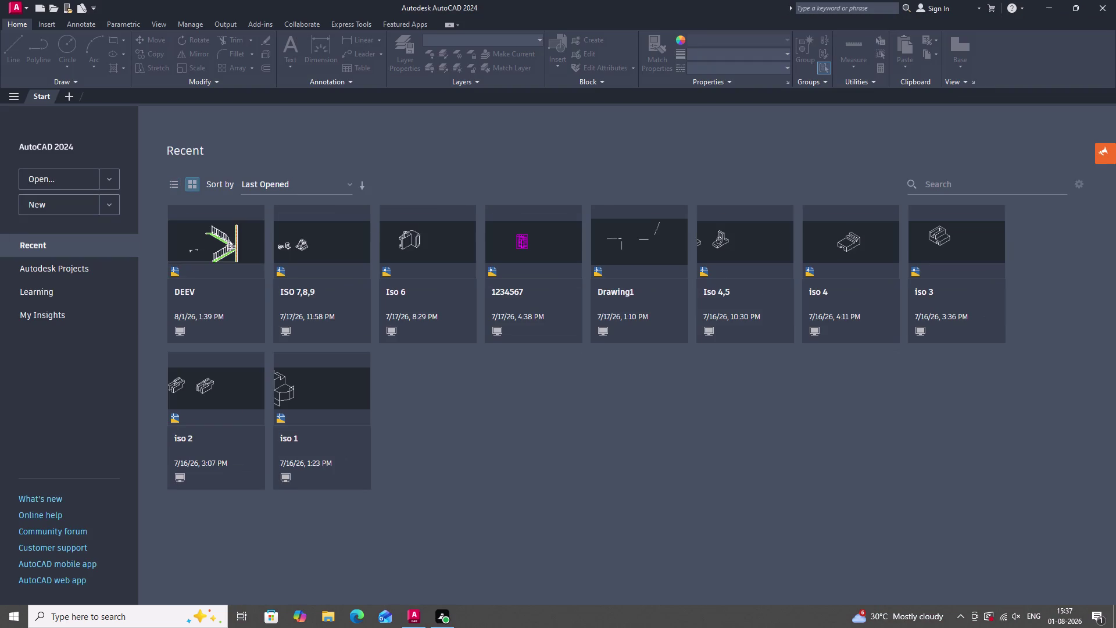
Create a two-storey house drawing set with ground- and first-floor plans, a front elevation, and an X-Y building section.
Open the recent drawing 1234567 from the Start tab.
click(527, 254)
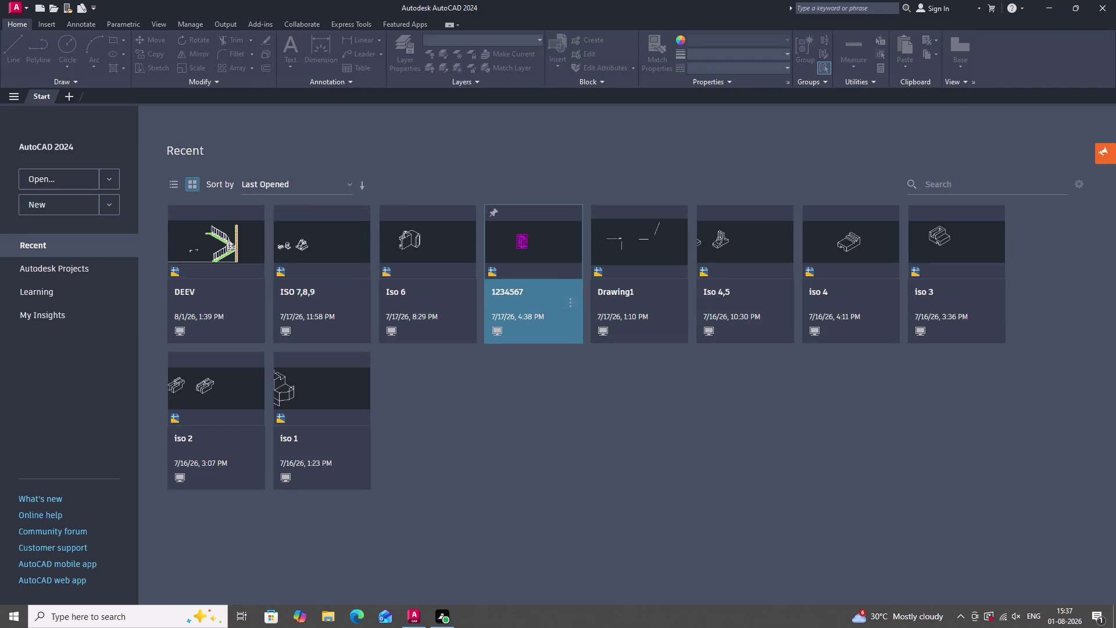
double_click(527, 254)
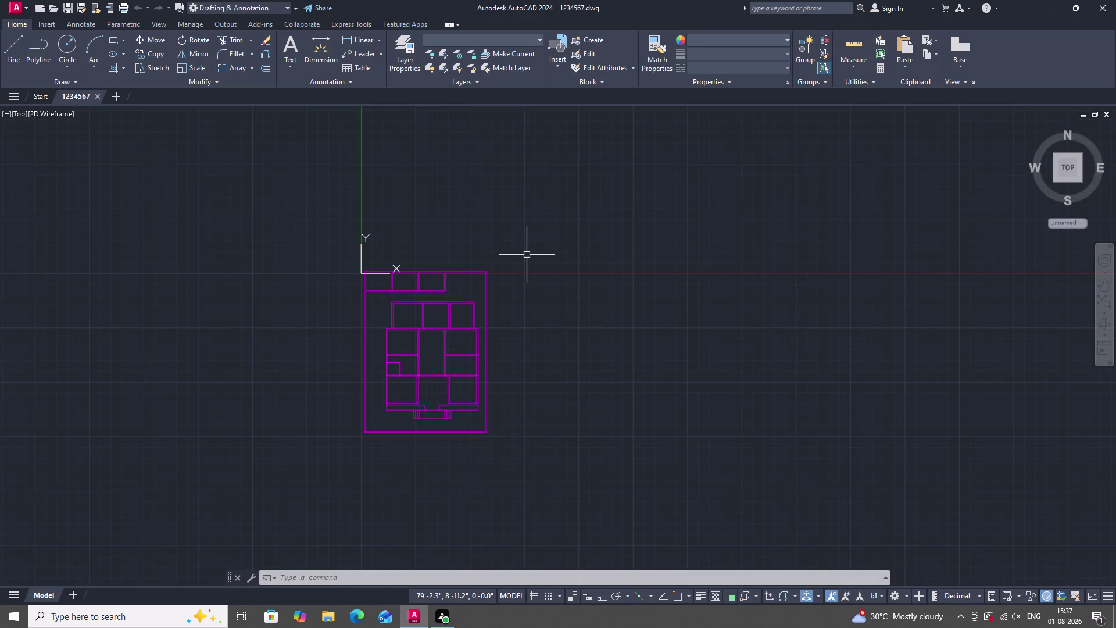
Zoom and pan the view to the blank area right of the floor plan.
scroll(up, 3)
scroll(down, 3)
scroll(down, 3)
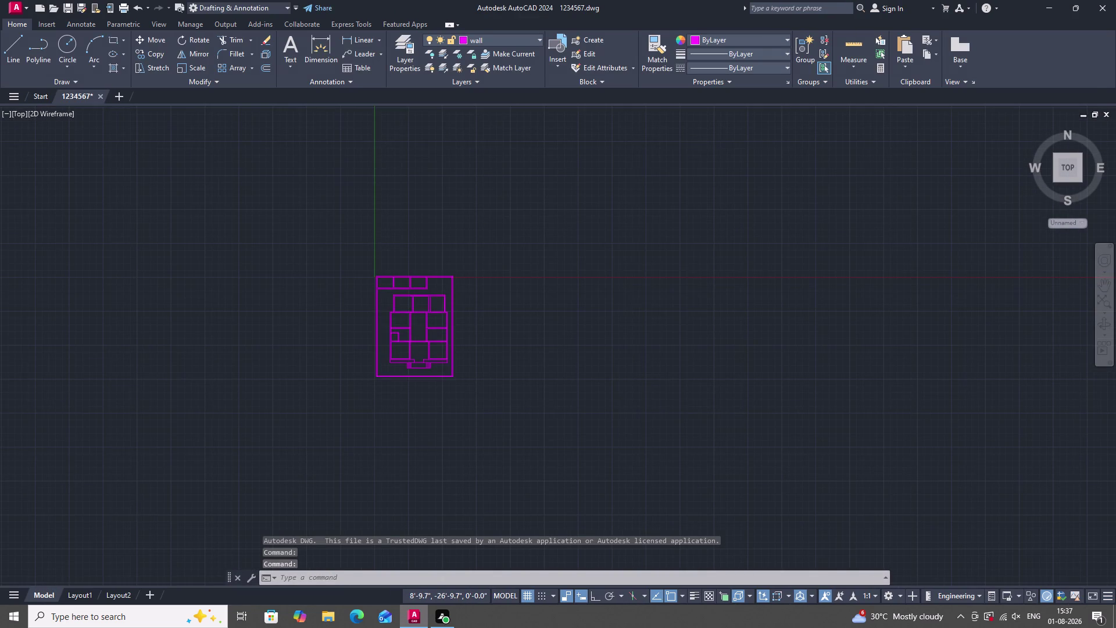
scroll(up, 3)
scroll(up, 3)
scroll(down, 3)
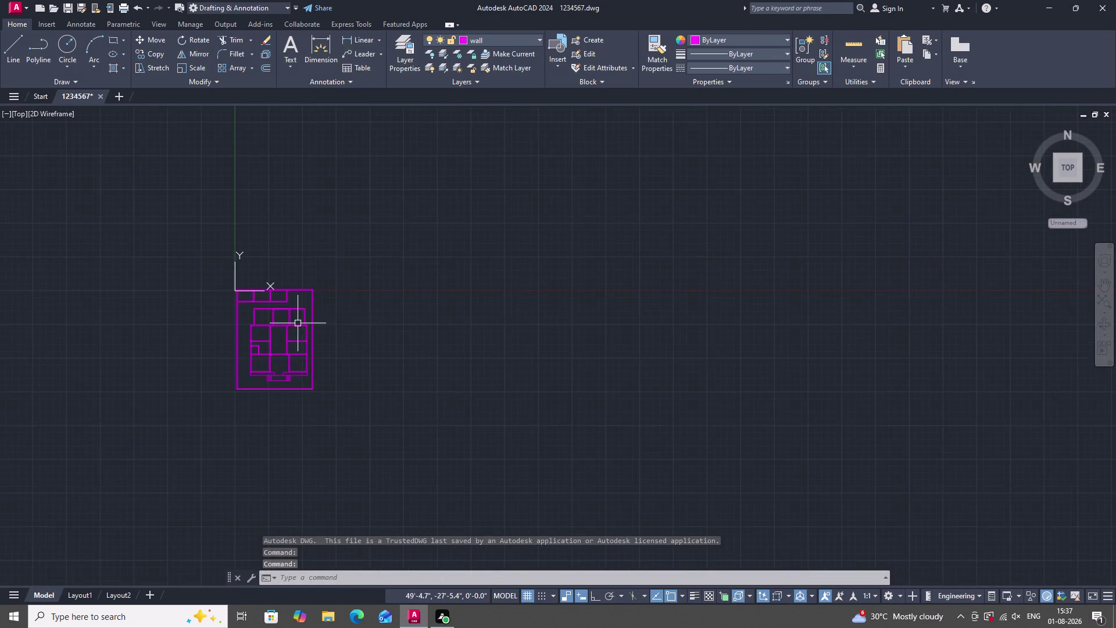
scroll(up, 3)
scroll(up, 3)
scroll(down, 3)
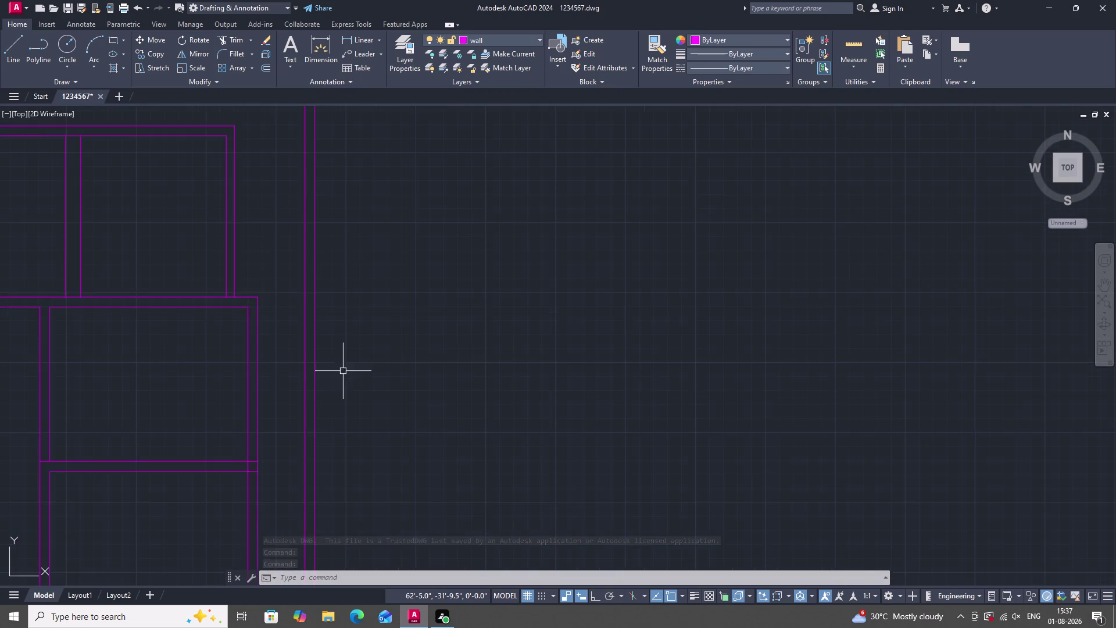
scroll(up, 3)
scroll(down, 3)
scroll(up, 3)
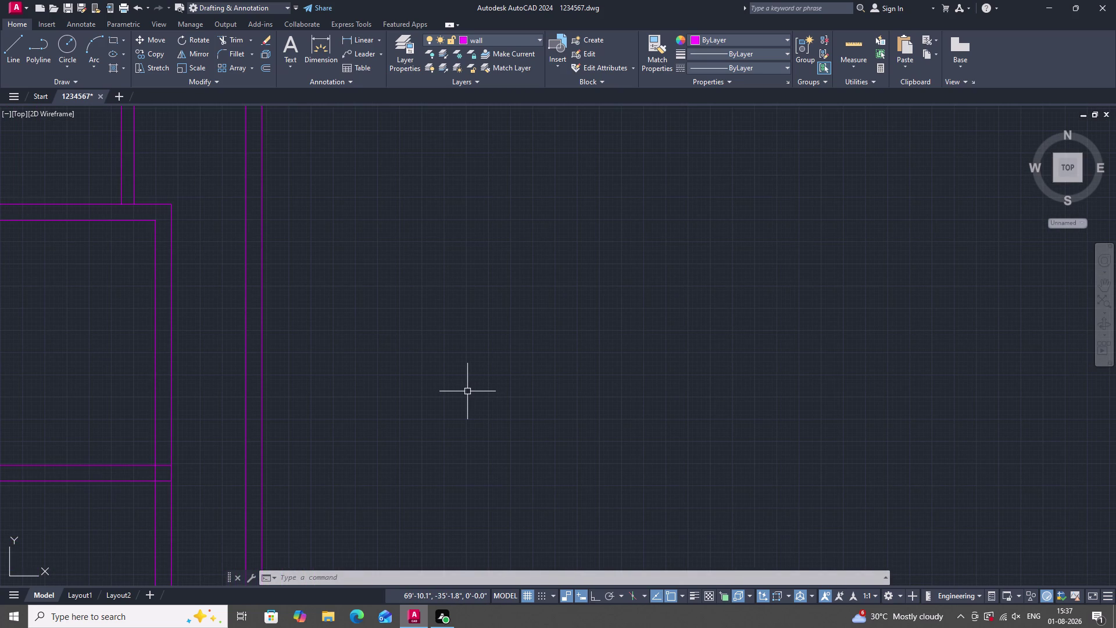
scroll(down, 3)
scroll(up, 3)
scroll(down, 3)
scroll(up, 3)
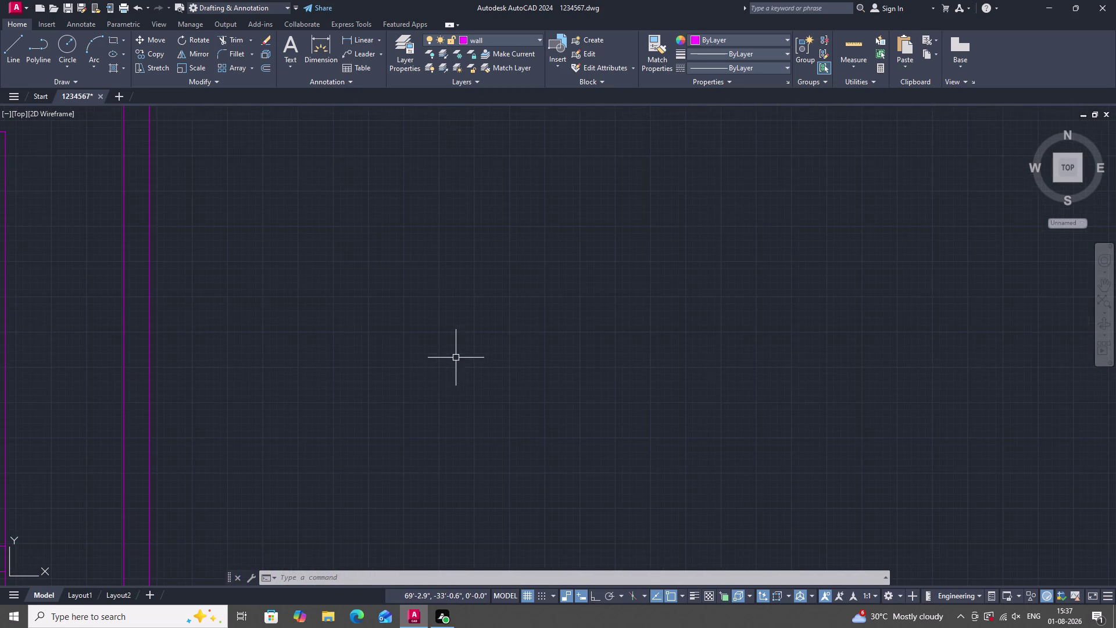
Place a vertical xline in the empty area beside the floor plan.
text(x)
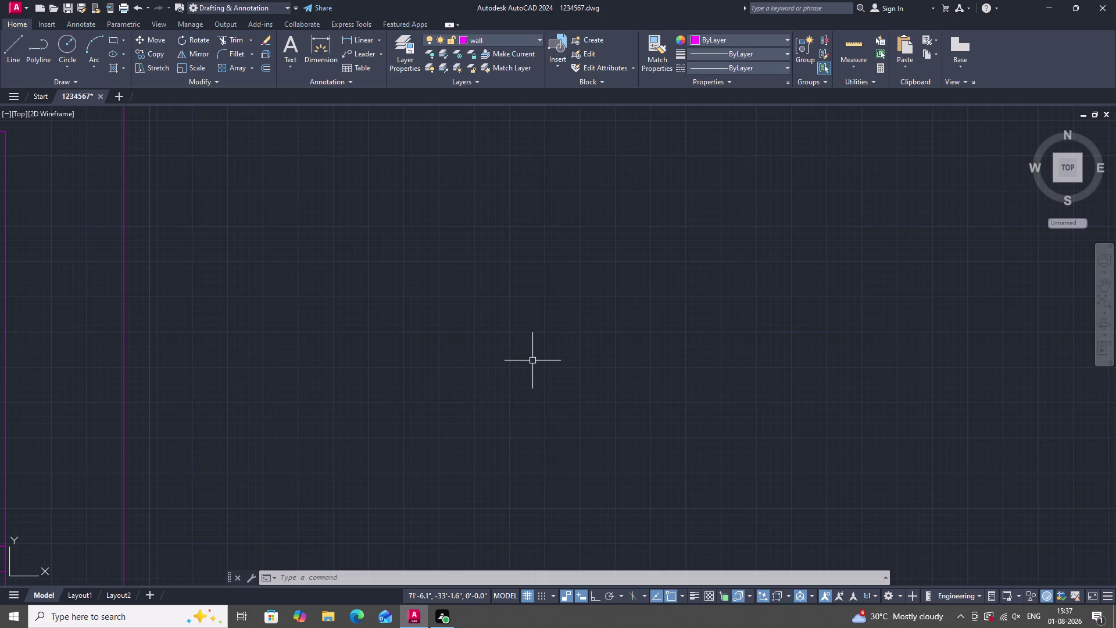
text(l)
key(space)
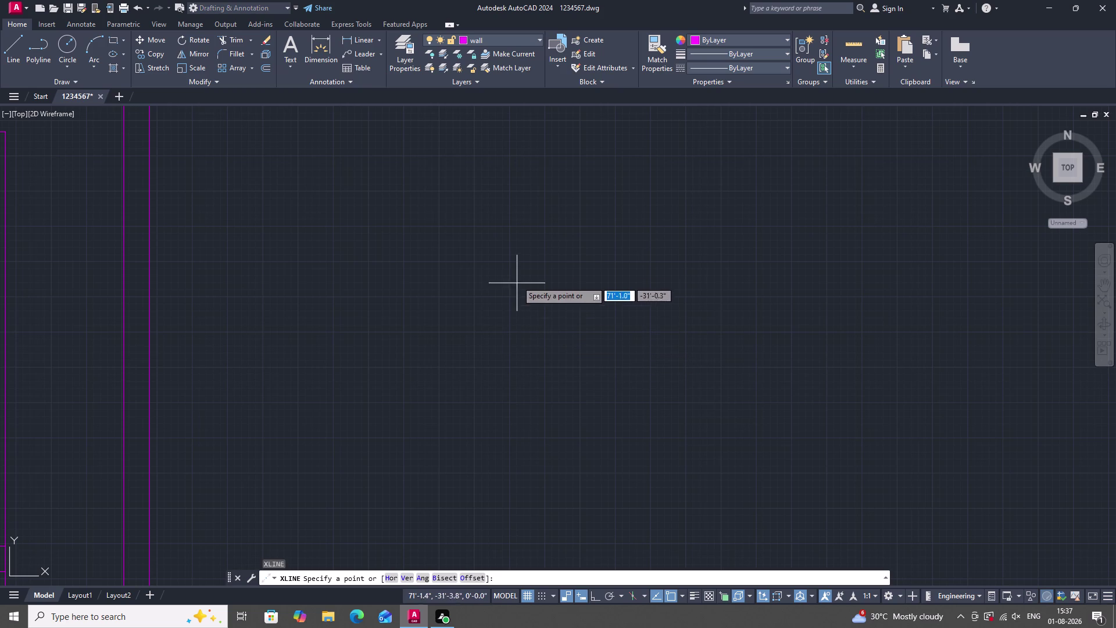
text(v)
key(space)
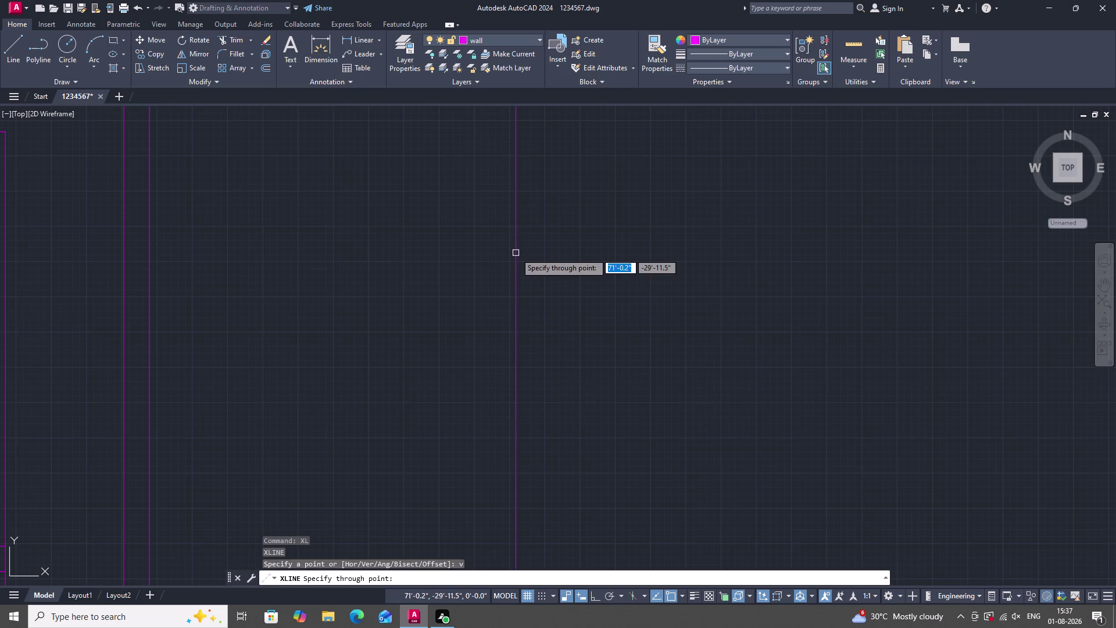
scroll(down, 3)
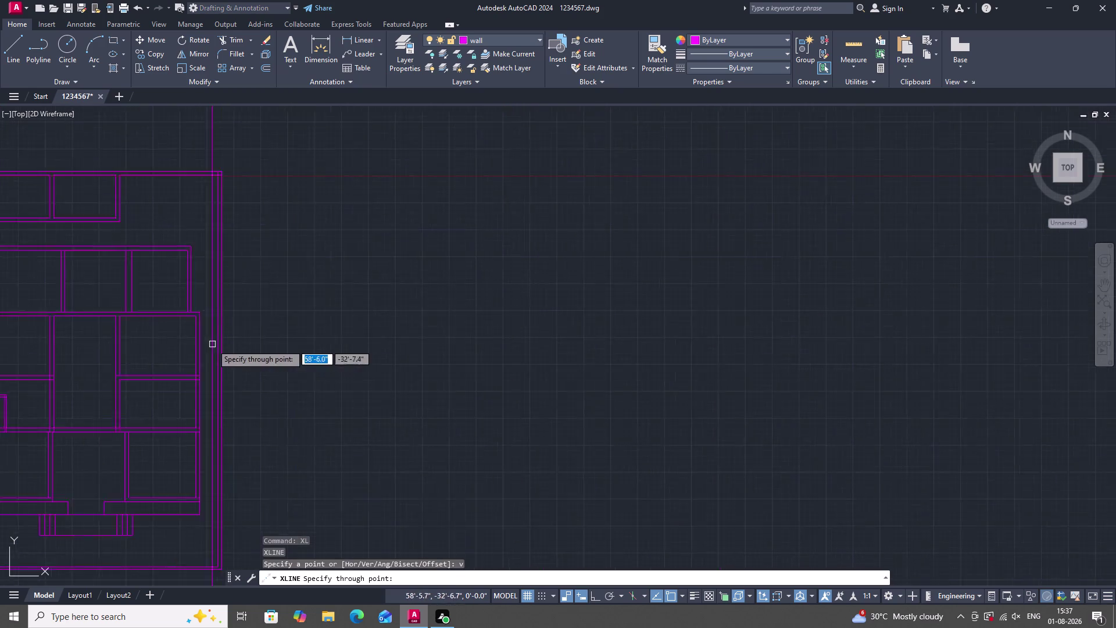
scroll(down, 3)
scroll(up, 3)
click(525, 285)
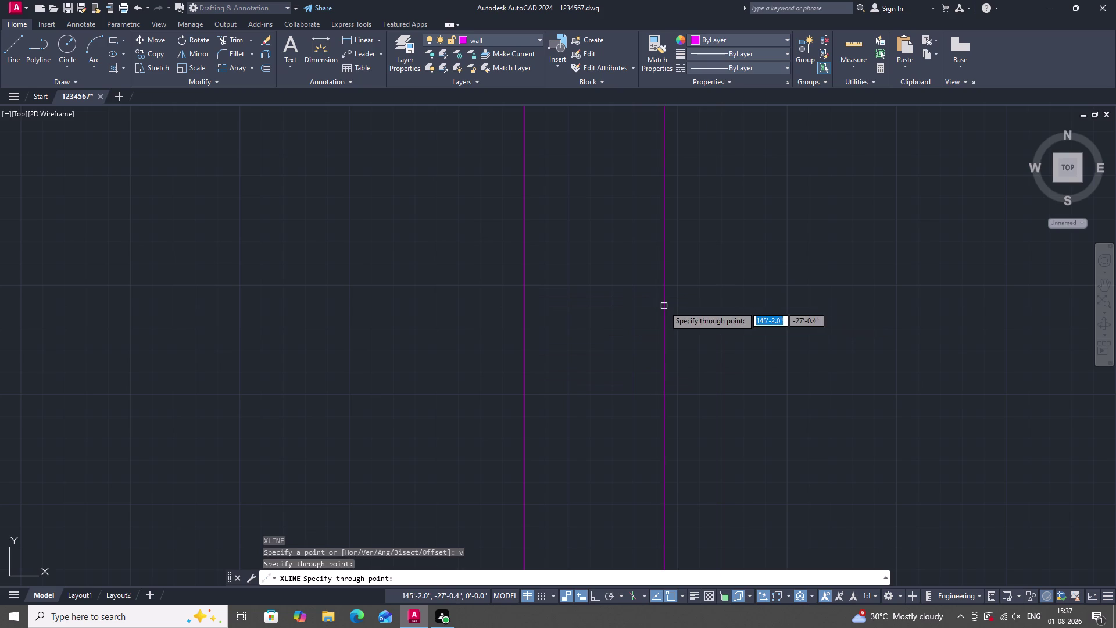
key(Escape)
Zoom in and out to check the new vertical construction line.
scroll(down, 3)
scroll(up, 3)
scroll(down, 3)
scroll(up, 3)
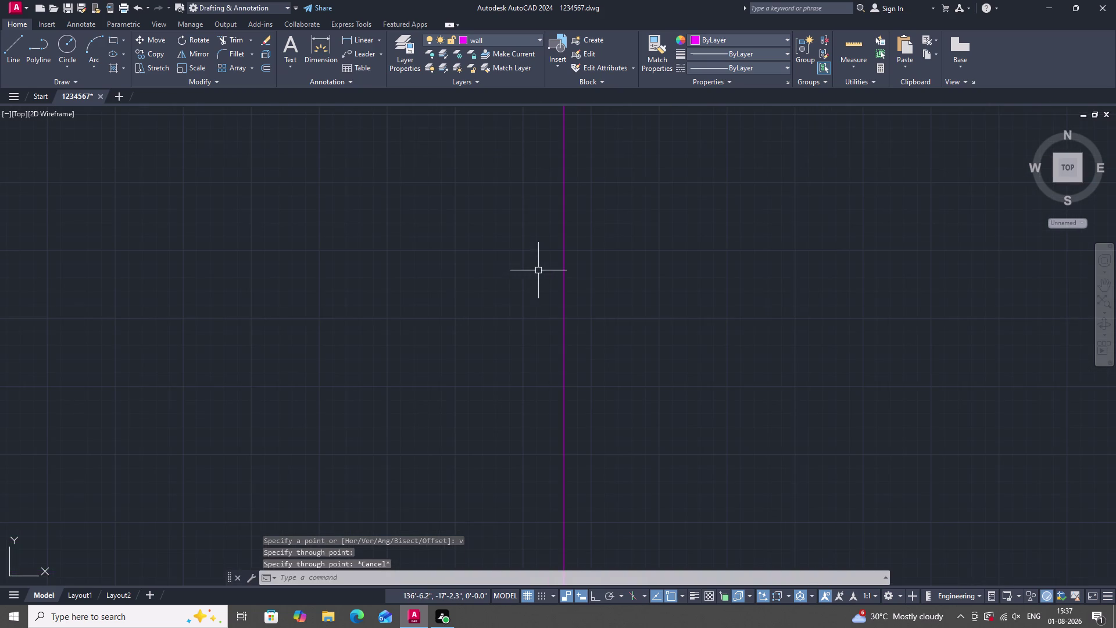
scroll(up, 3)
scroll(down, 3)
scroll(down, 3)
scroll(up, 3)
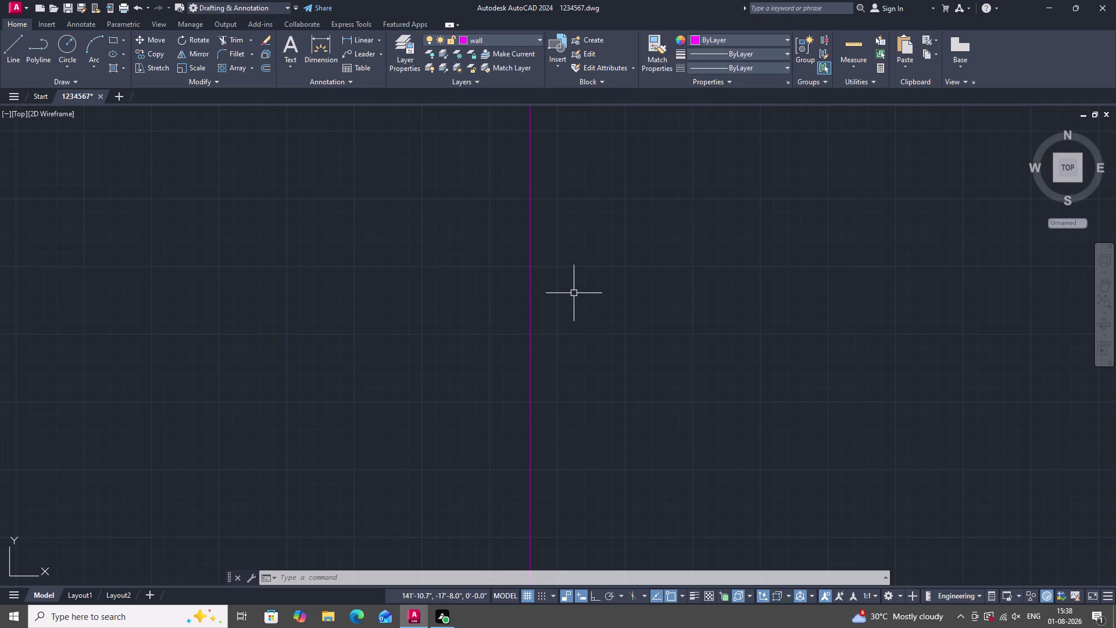
Place a horizontal xline crossing the vertical one in the empty space.
text(xl)
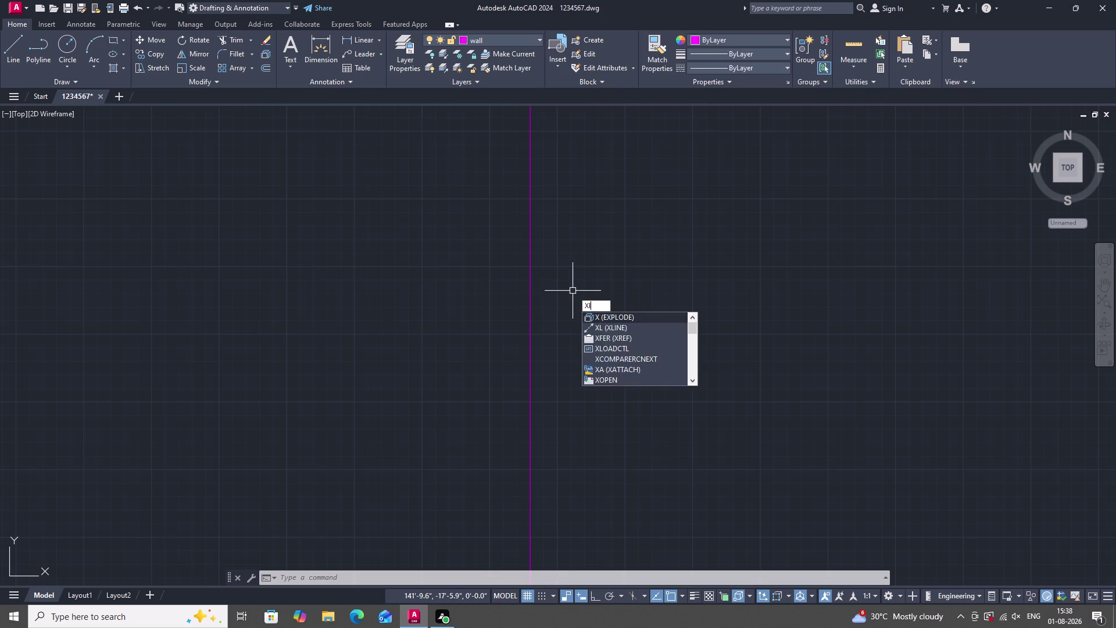
key(space)
text(h)
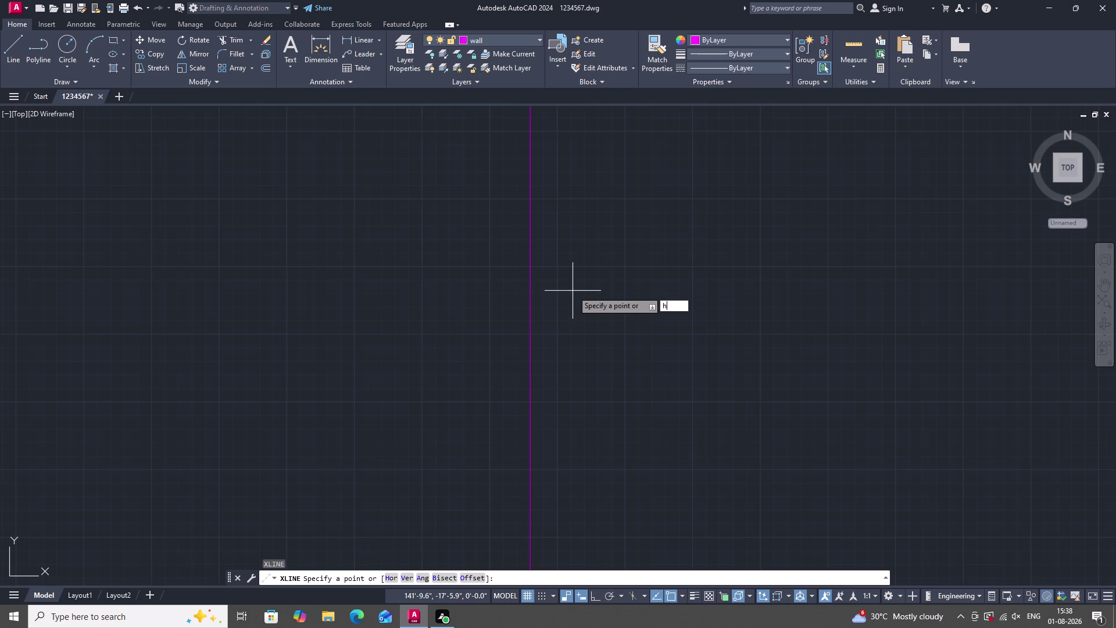
key(space)
drag(529, 290, 512, 296)
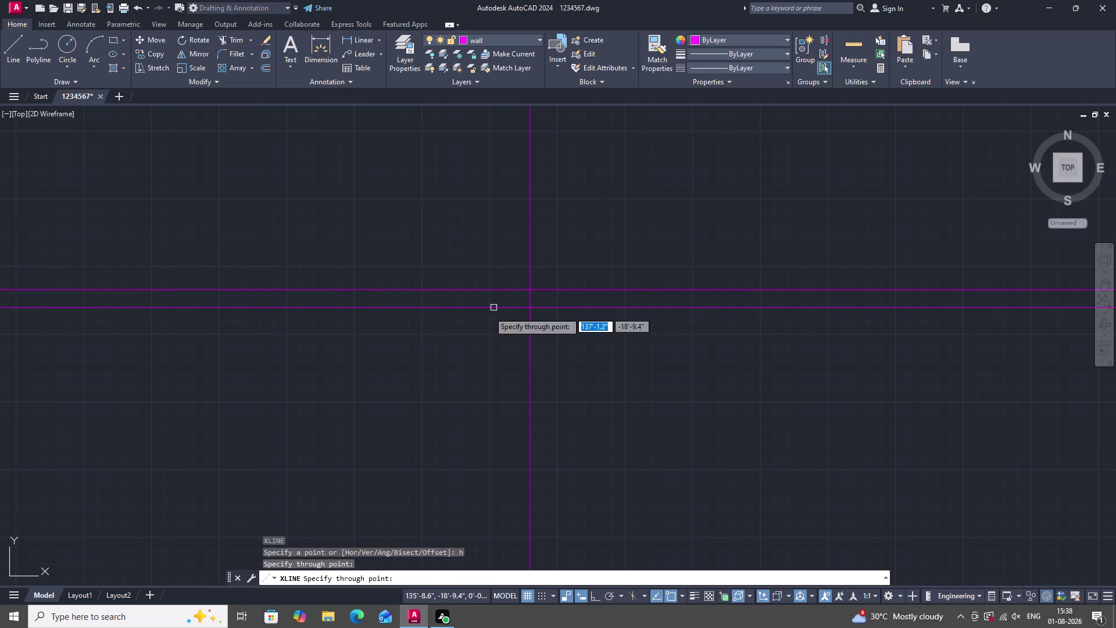
key(Escape)
scroll(down, 3)
scroll(up, 3)
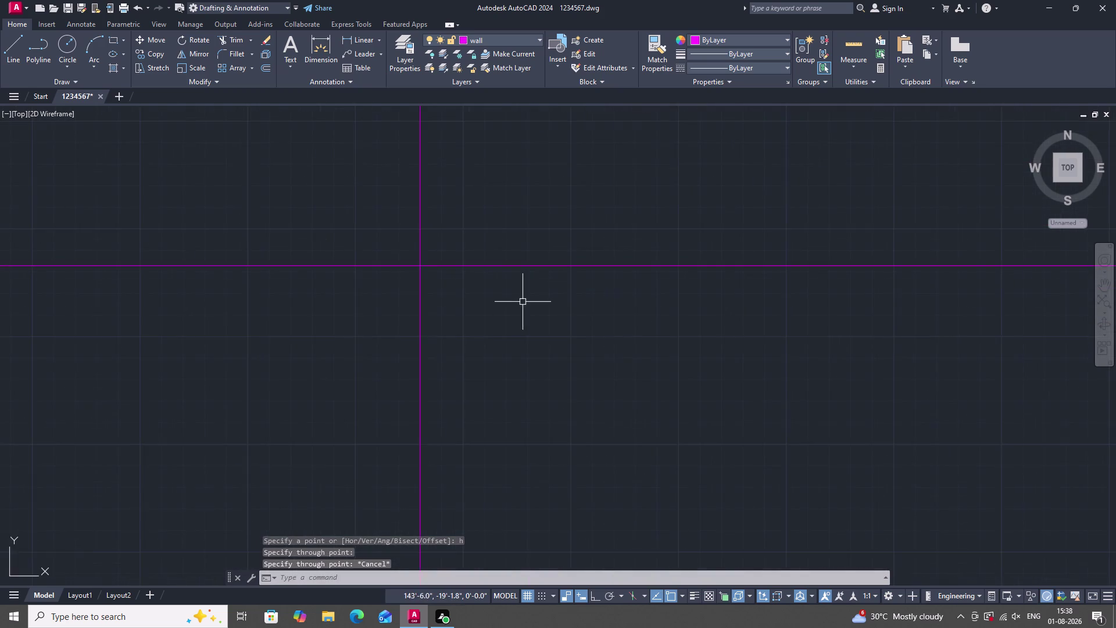
scroll(down, 3)
scroll(up, 3)
scroll(down, 3)
scroll(up, 3)
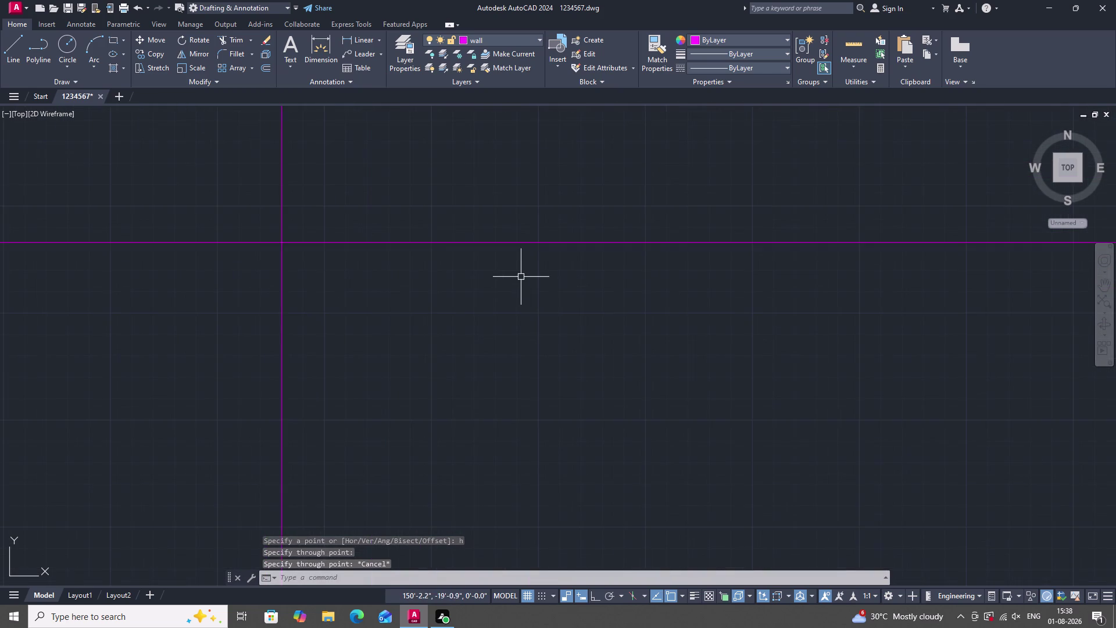
scroll(down, 3)
Offset the horizontal construction line by 9 inches.
text(o)
key(space)
key(space)
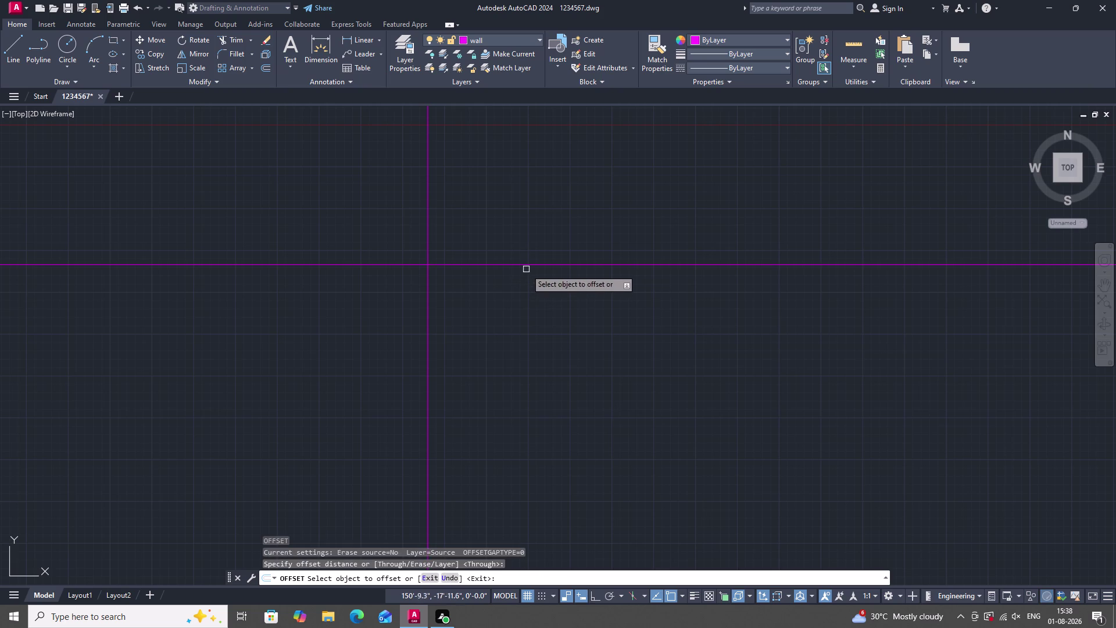
drag(528, 266, 531, 282)
text(9)
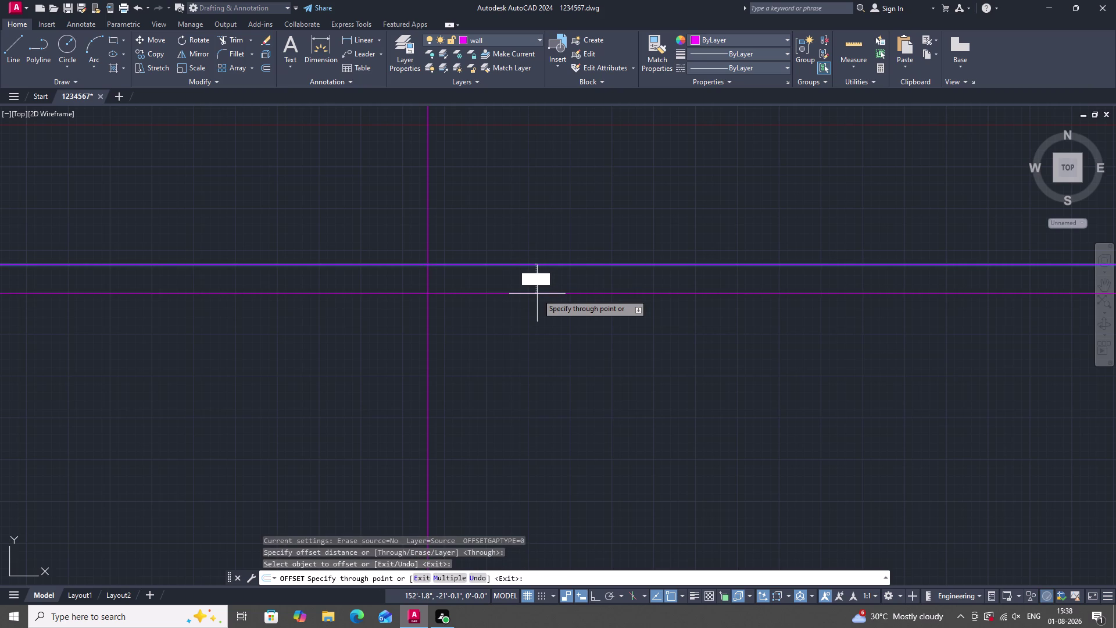
text(")
key(Return)
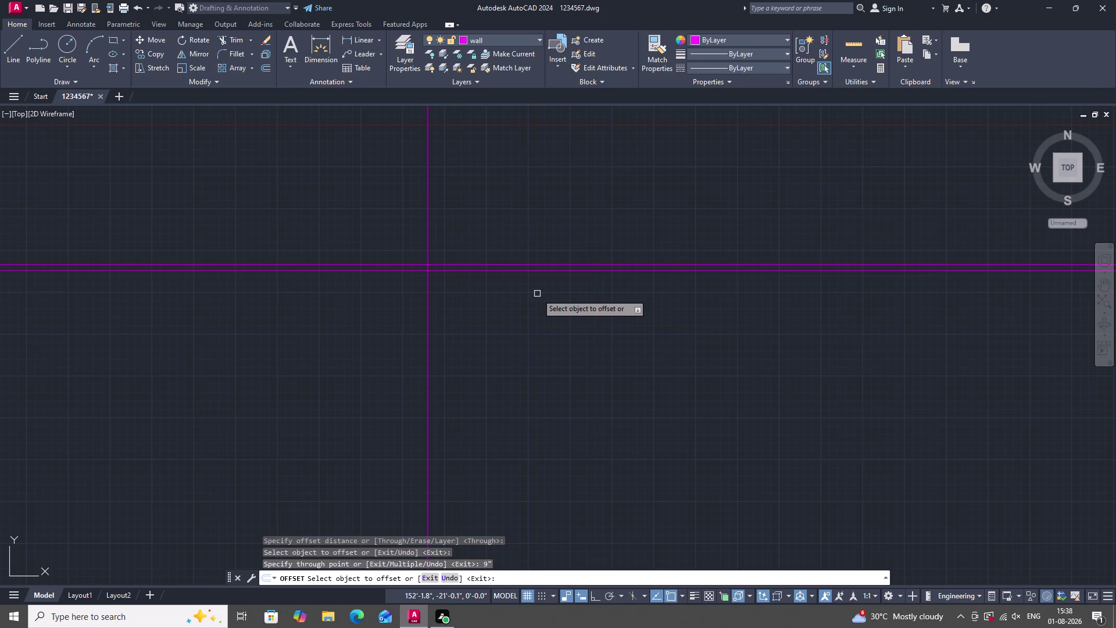
Offset the vertical construction line by 9 inches.
double_click(429, 305)
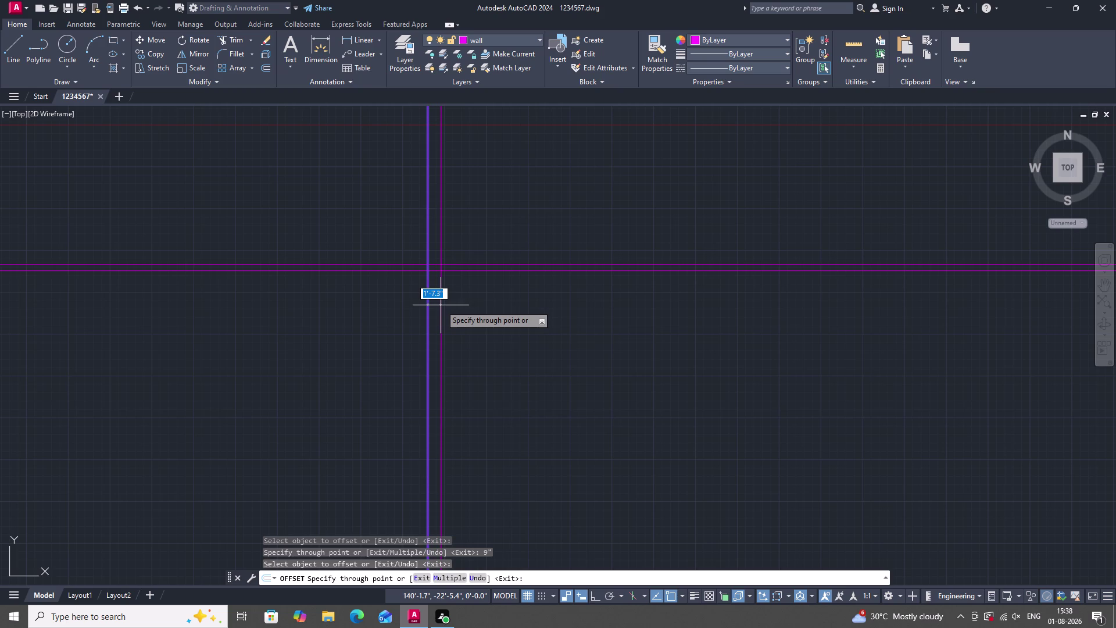
text(9")
key(Return)
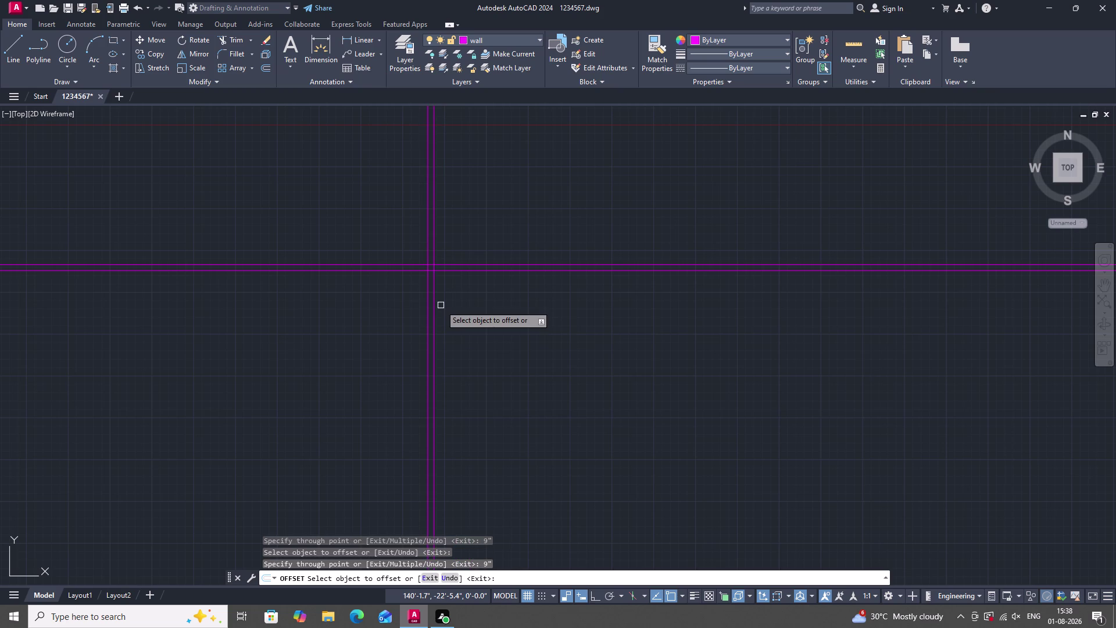